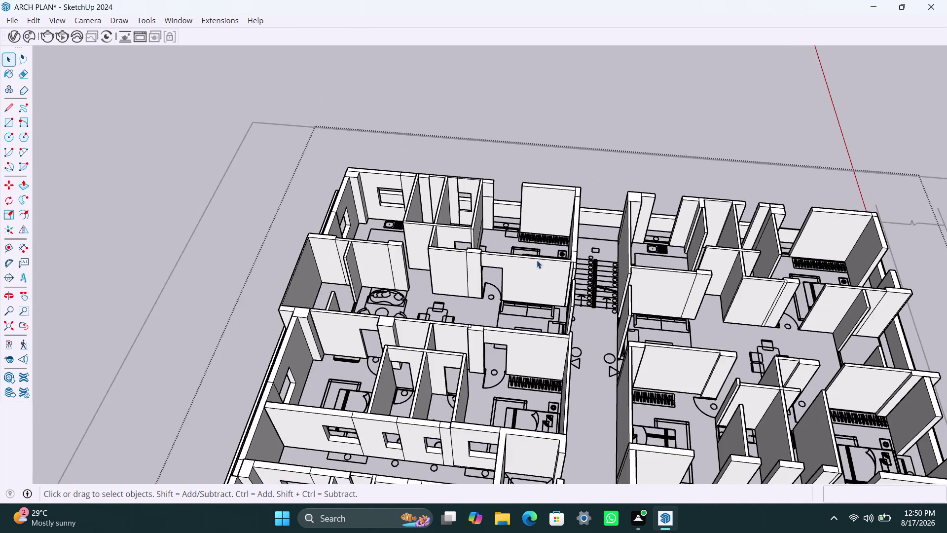
Orbit and zoom around the extruded apartment model to look over the units.
middle_drag(537, 280, 503, 418)
scroll(up, 3)
middle_drag(542, 409, 457, 330)
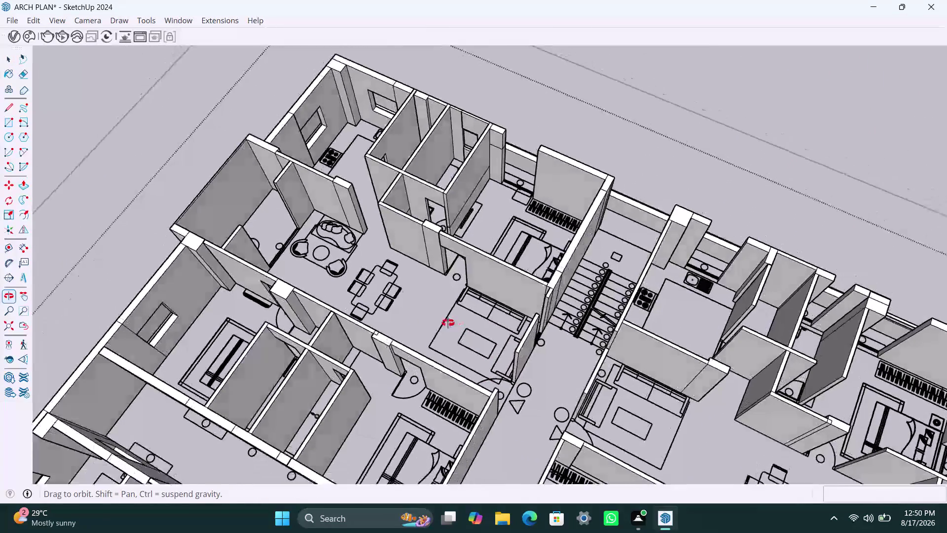
middle_drag(457, 330, 447, 320)
scroll(down, 3)
middle_drag(514, 382, 381, 359)
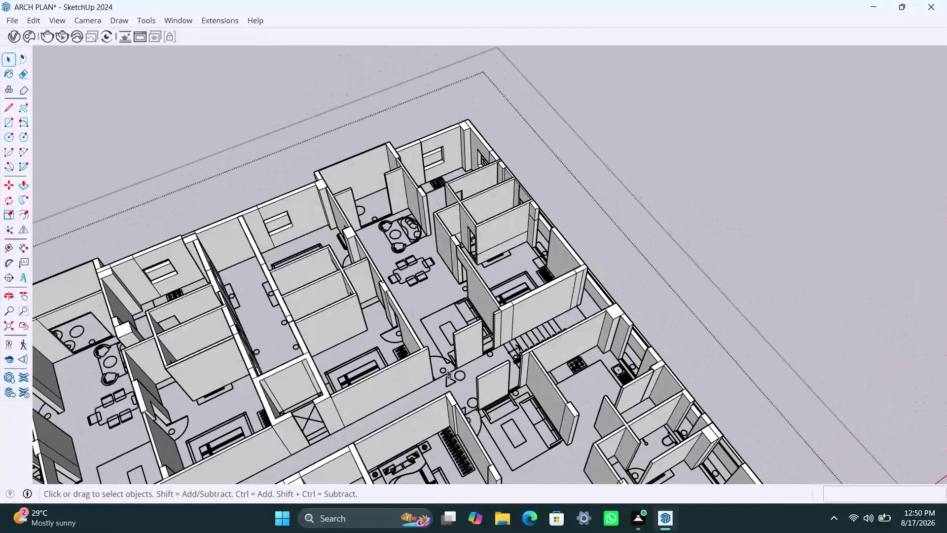
Zoom in on the short wall beside the doorway near the staircase and select it.
scroll(down, 3)
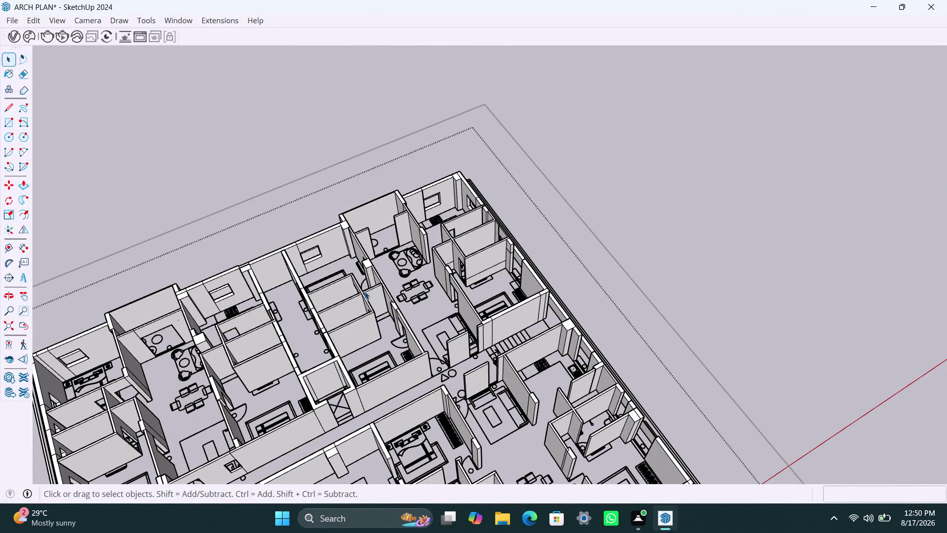
scroll(up, 3)
scroll(down, 3)
middle_drag(467, 365, 388, 373)
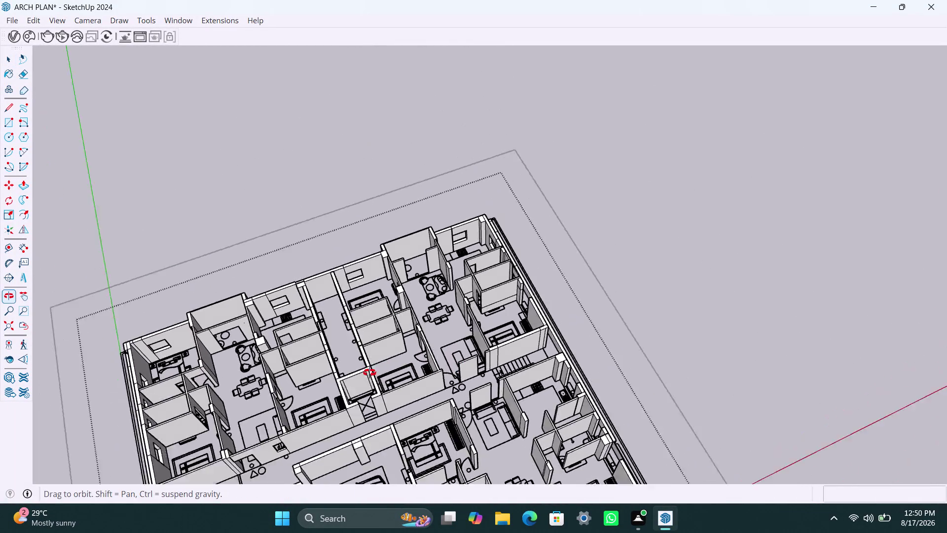
middle_drag(388, 372, 357, 372)
scroll(up, 3)
middle_drag(411, 362, 450, 373)
scroll(up, 3)
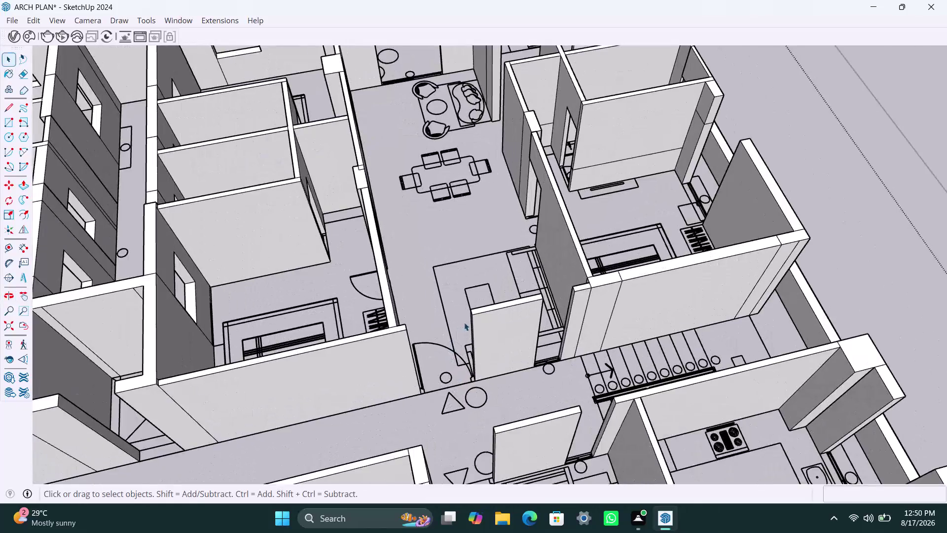
scroll(up, 3)
click(477, 309)
Copy the short wall's vertical end edge 3' down to split its end face.
triple_click(477, 310)
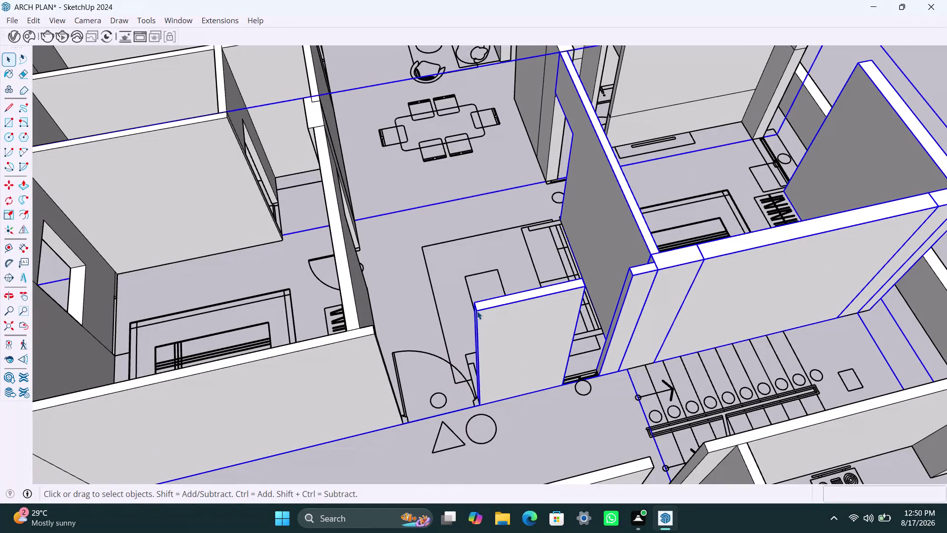
click(475, 308)
scroll(up, 3)
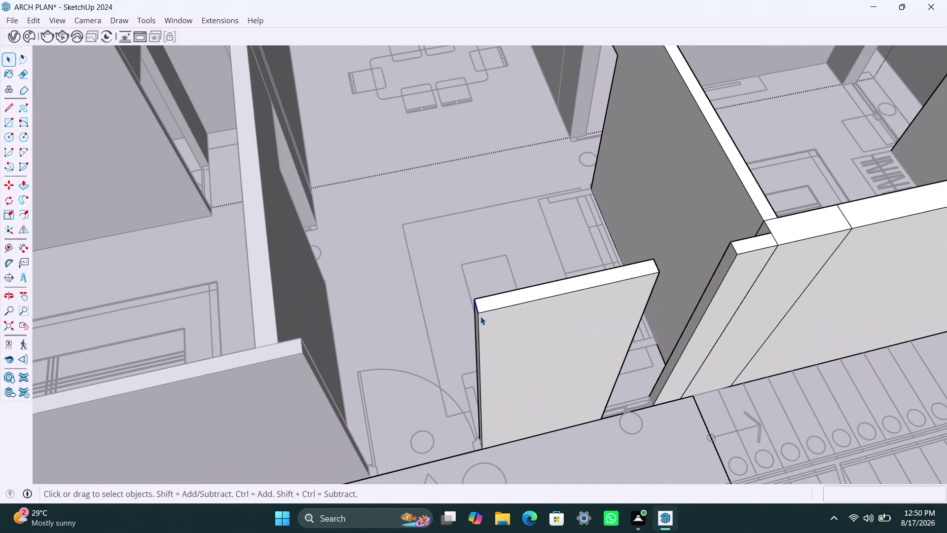
key(m)
click(480, 316)
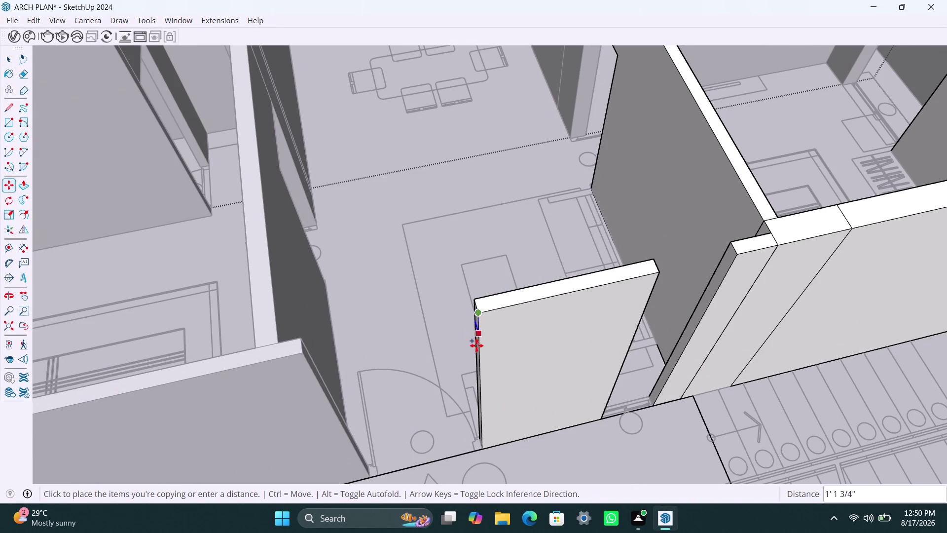
text(3')
key(Return)
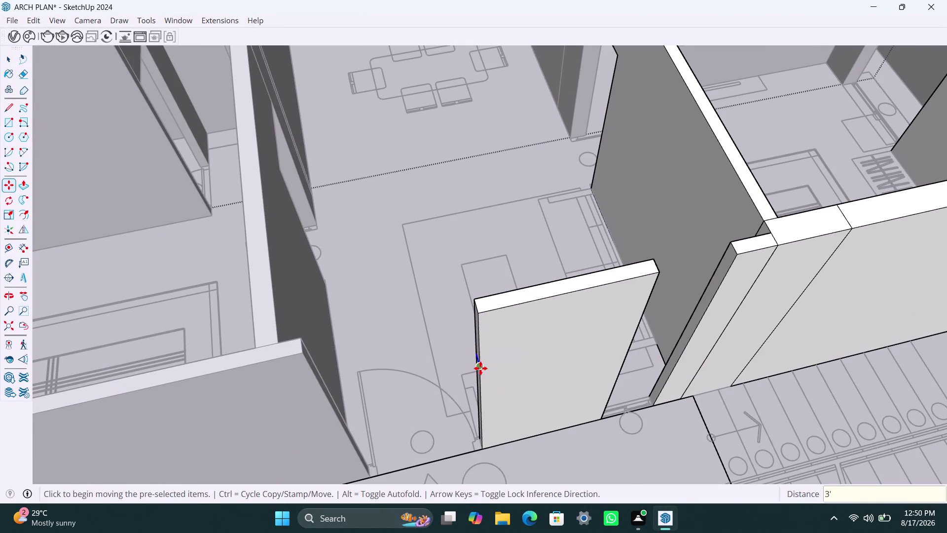
key(space)
click(475, 338)
Push/pull the upper end face across the doorway to the neighbouring wall as a lintel.
scroll(up, 3)
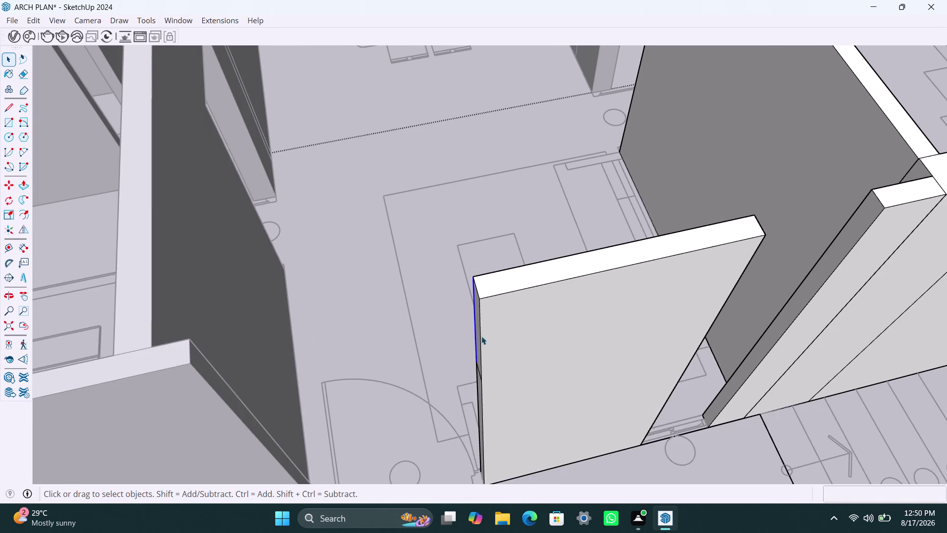
click(481, 327)
click(479, 327)
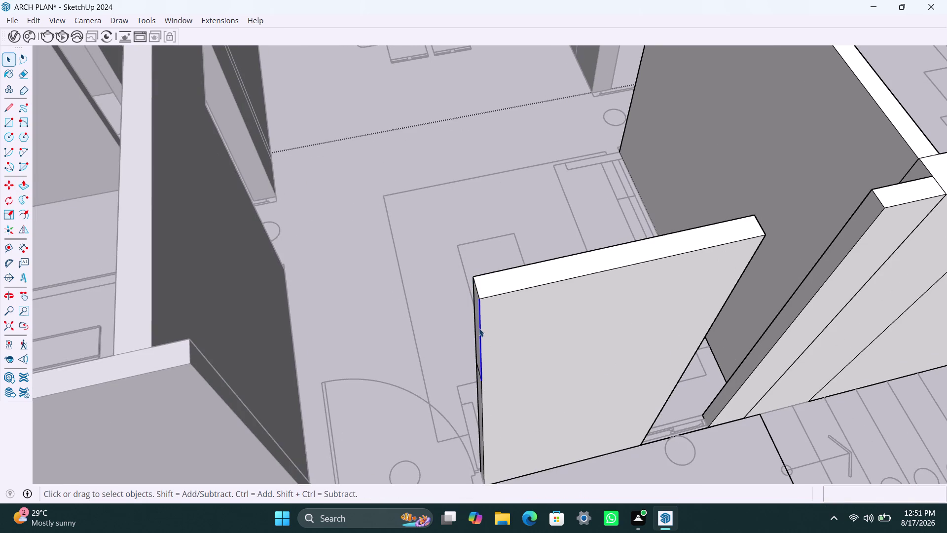
scroll(up, 3)
click(478, 328)
key(p)
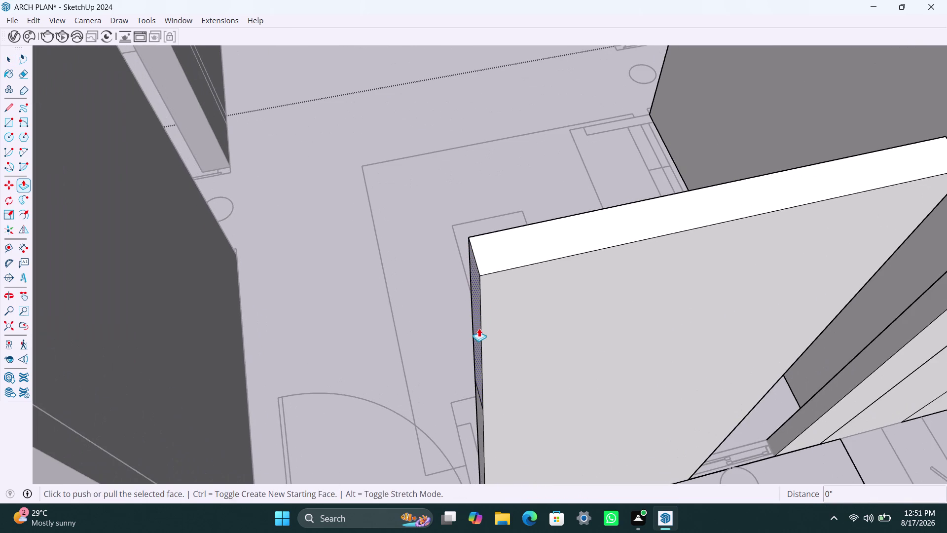
click(479, 328)
scroll(down, 3)
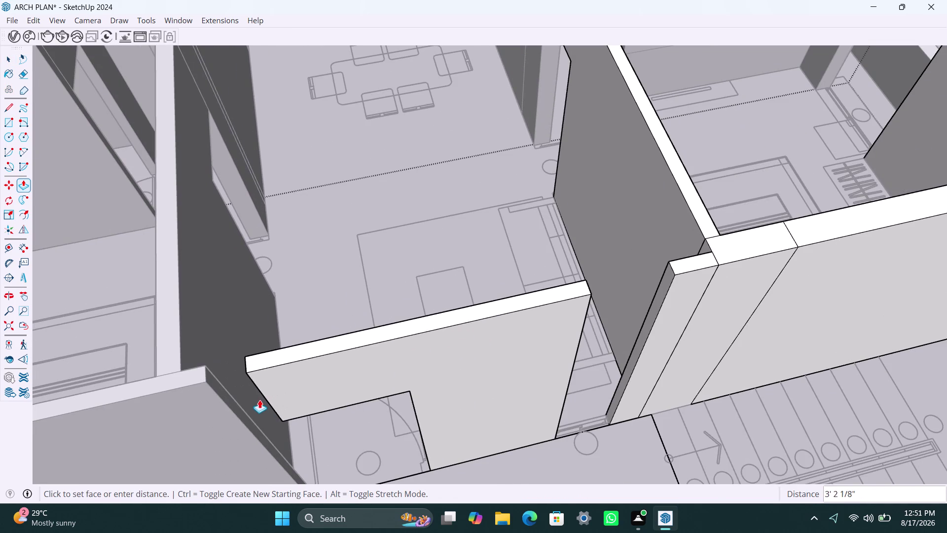
click(247, 417)
scroll(down, 3)
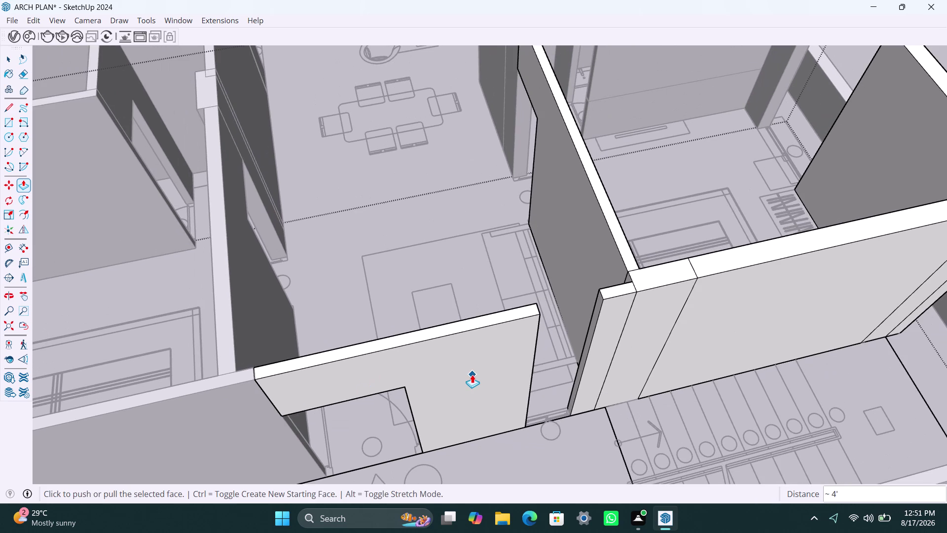
key(Escape)
key(space)
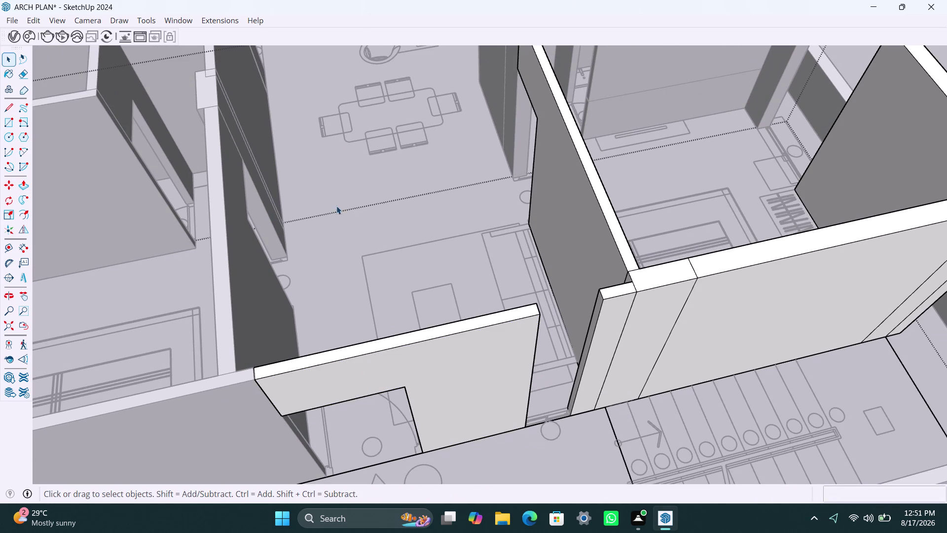
Orbit and zoom to inspect the new lintel and where it meets the wall.
scroll(up, 3)
scroll(up, 3)
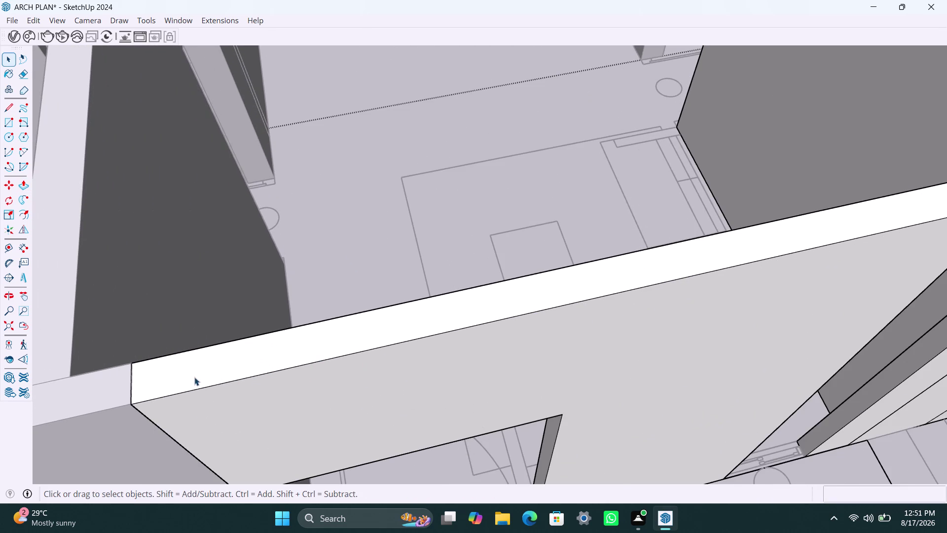
scroll(up, 3)
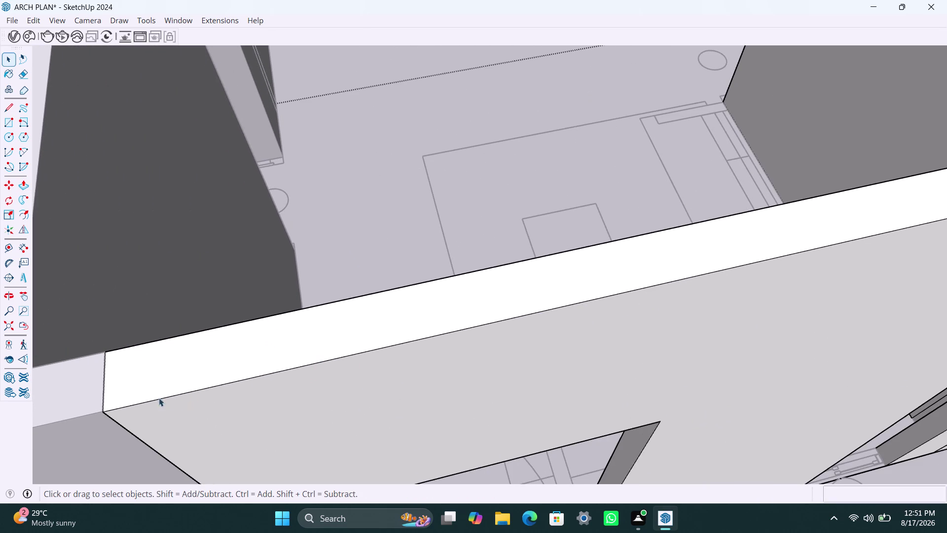
scroll(up, 3)
scroll(up, 3)
middle_drag(131, 395, 367, 364)
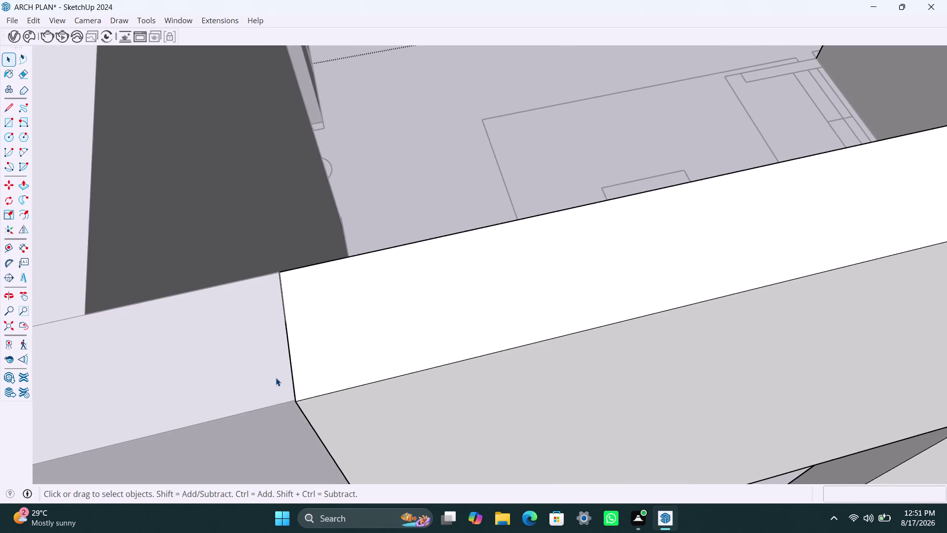
scroll(up, 3)
scroll(up, 3)
scroll(down, 3)
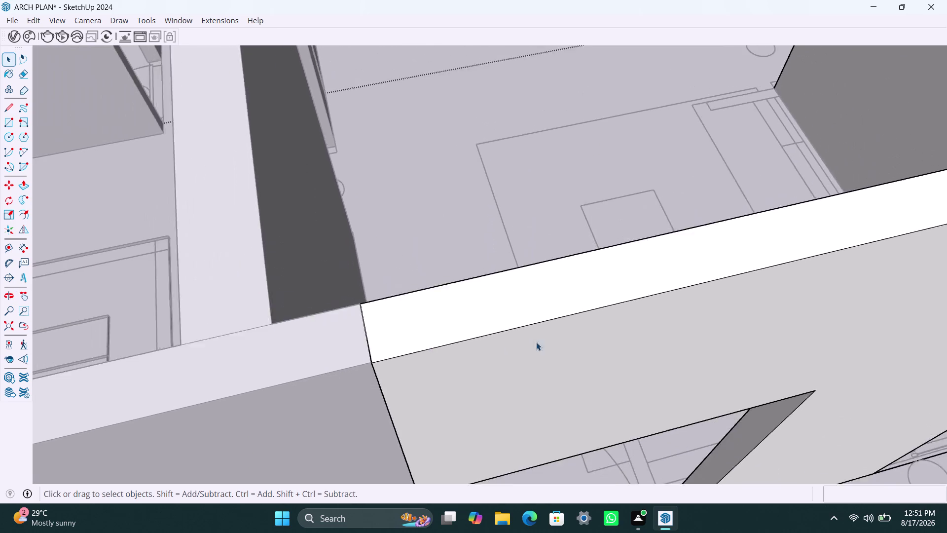
scroll(down, 3)
middle_drag(645, 338, 632, 338)
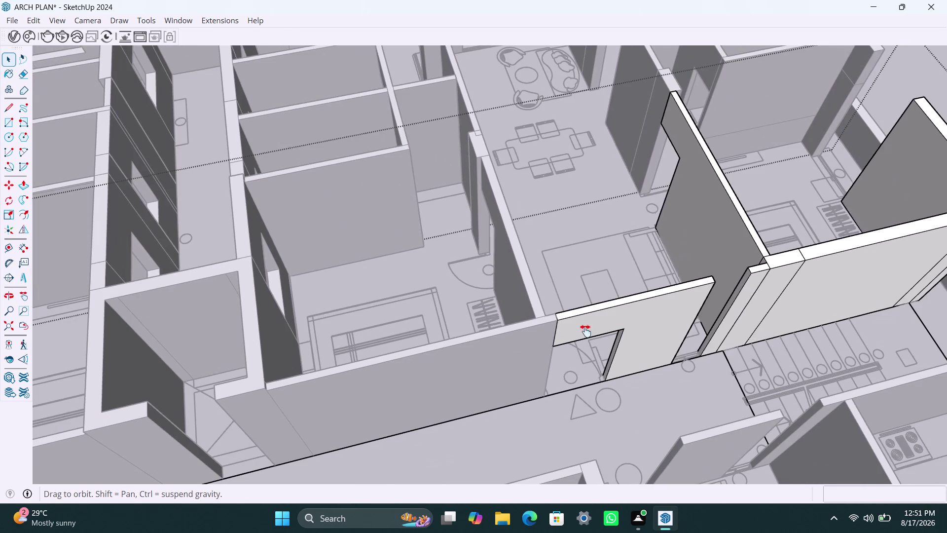
Copy the neighbouring wall's vertical end edge 3' along its end face.
middle_drag(632, 338, 510, 293)
scroll(up, 3)
click(653, 162)
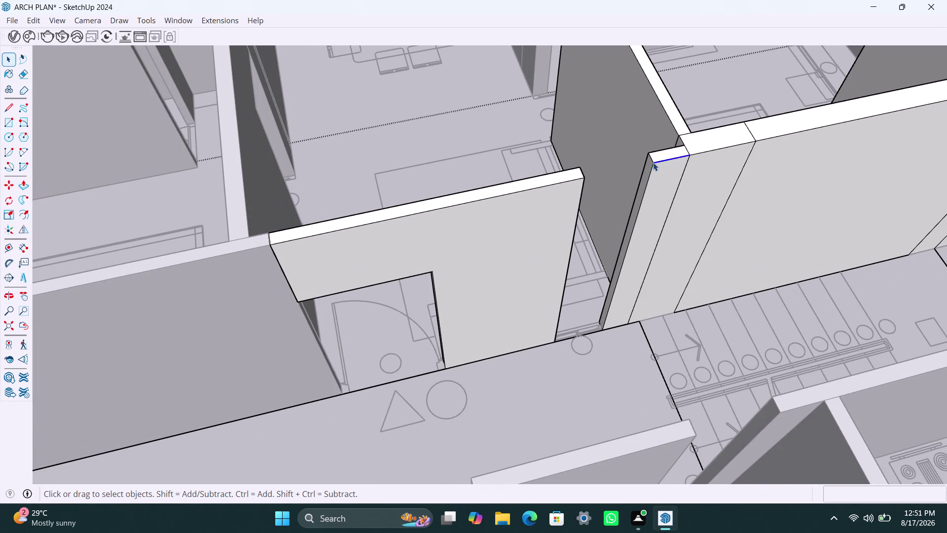
scroll(up, 3)
click(651, 155)
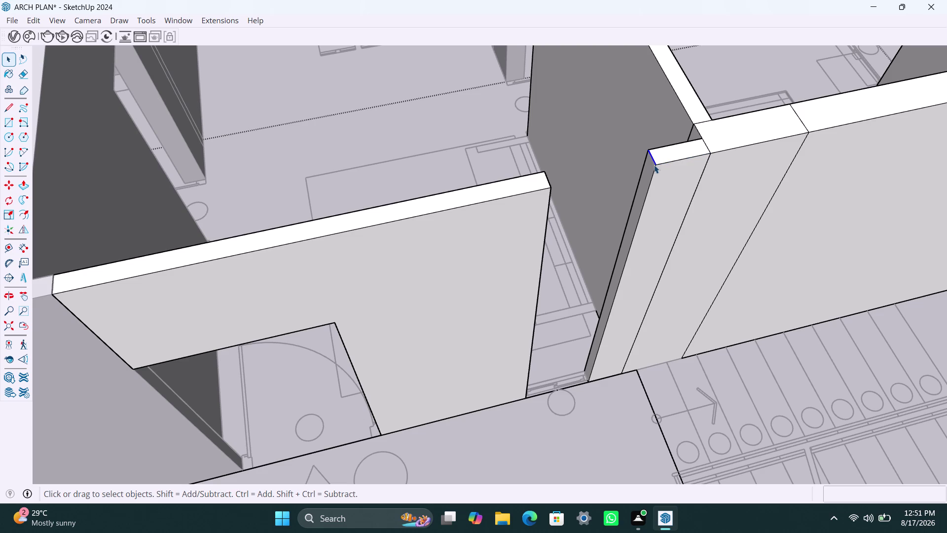
key(m)
click(663, 169)
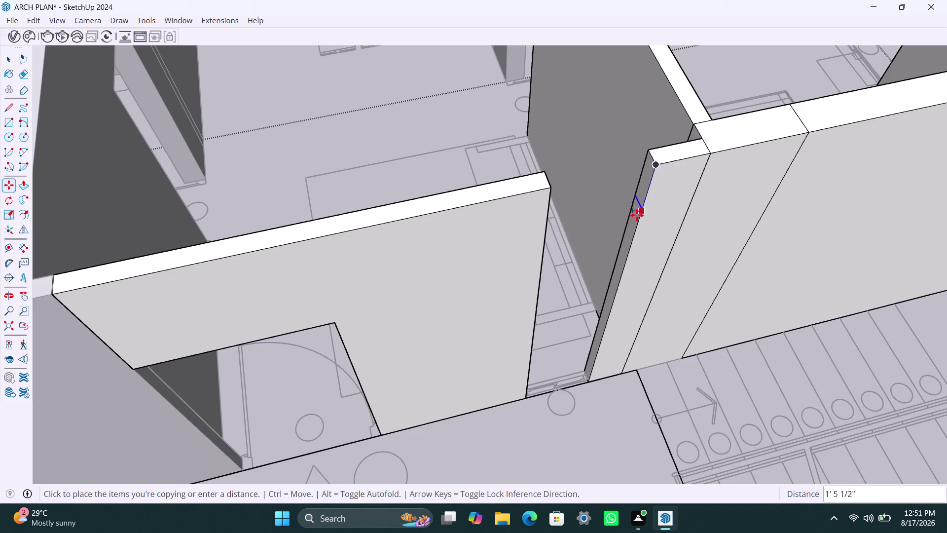
text(3')
key(Return)
click(624, 251)
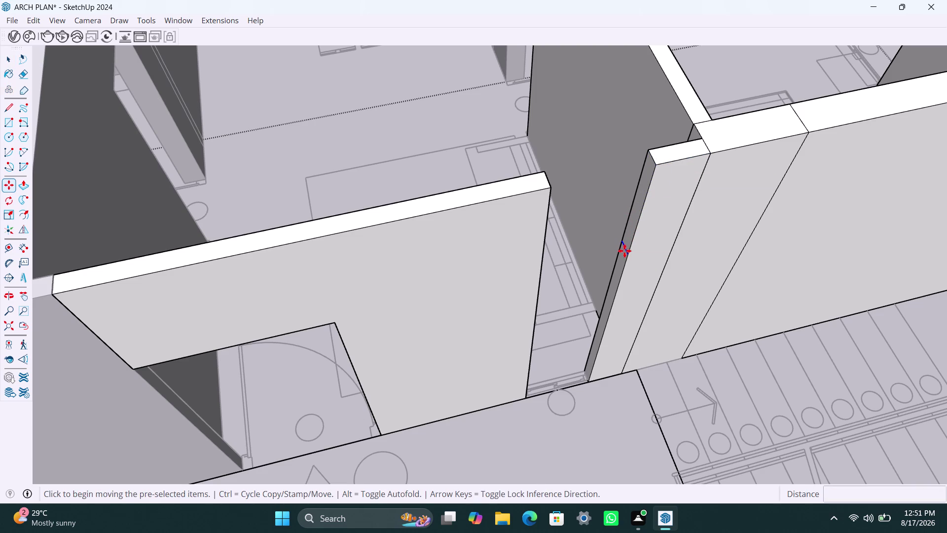
Add a second copy of that edge at a 4' offset.
key(m)
click(625, 250)
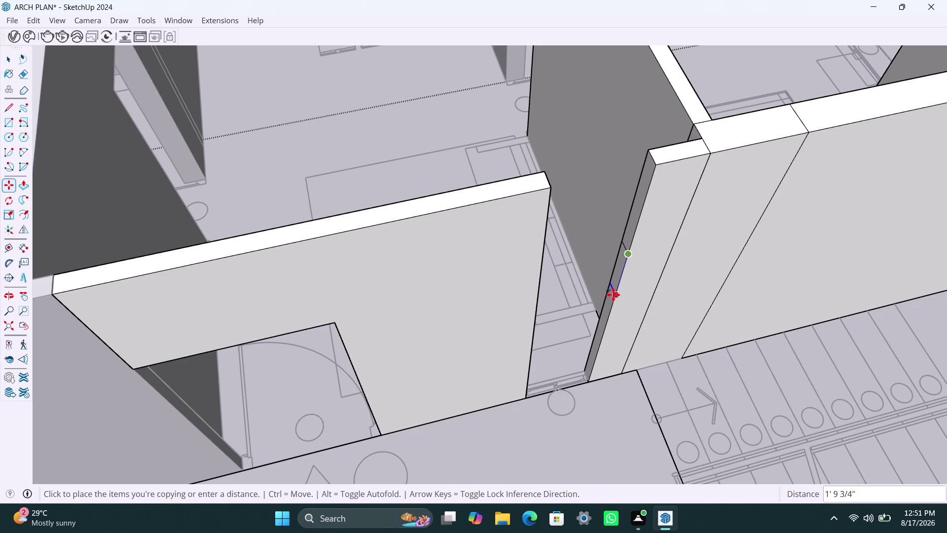
text(4')
key(Return)
key(space)
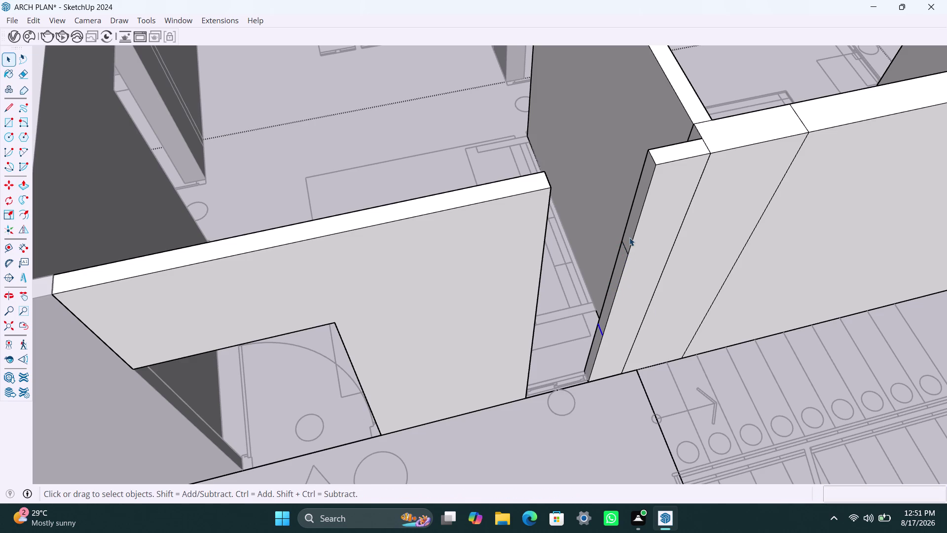
Pull the lower face across the opening, repeating the distance to close its bottom.
click(629, 231)
key(p)
click(629, 232)
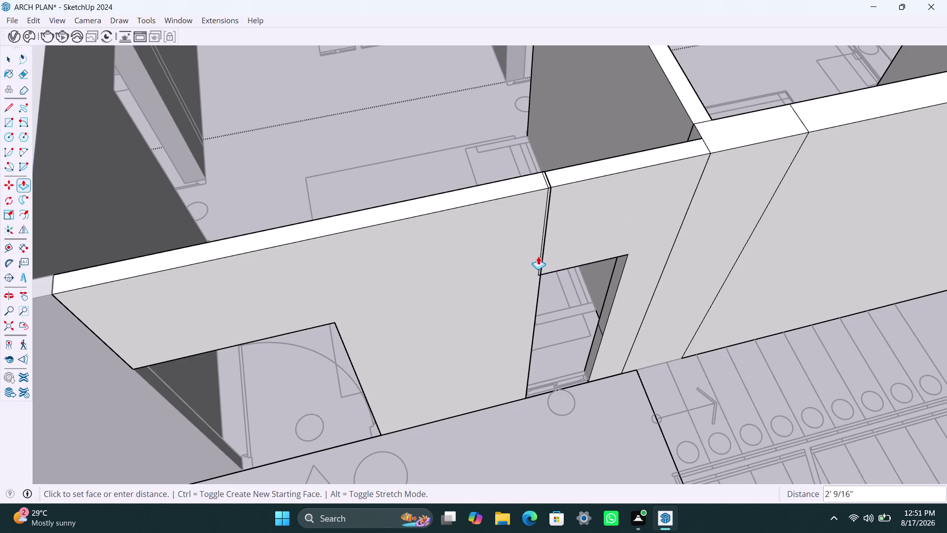
click(541, 257)
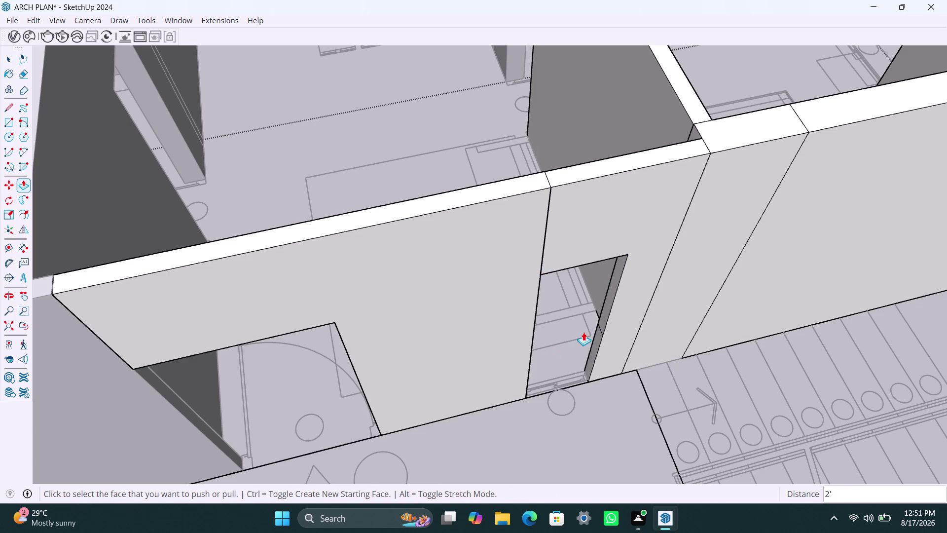
double_click(593, 346)
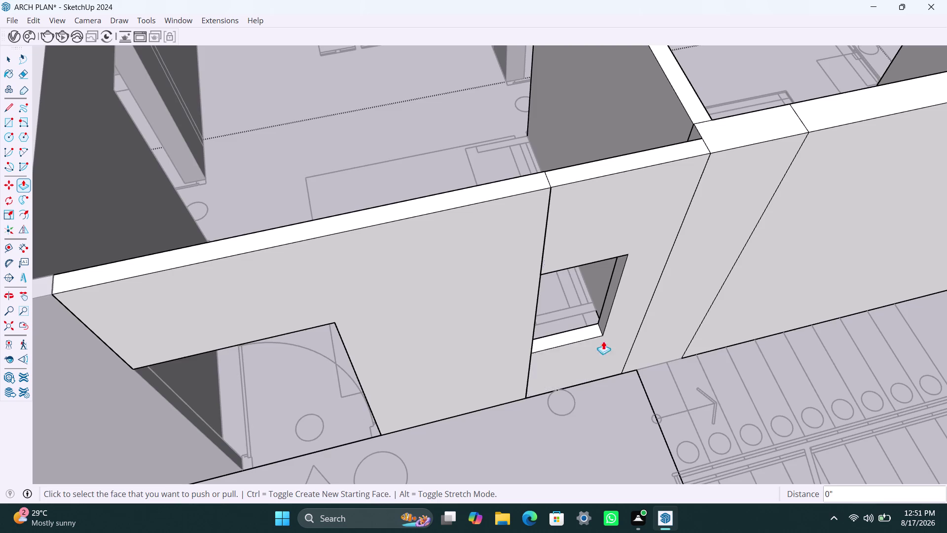
scroll(down, 3)
scroll(down, 3)
middle_drag(500, 224, 710, 260)
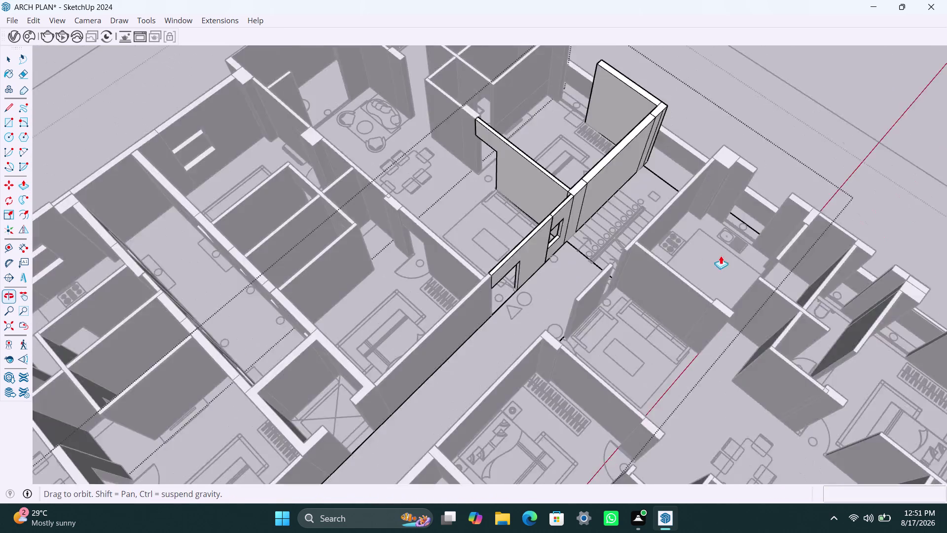
middle_drag(710, 260, 716, 259)
scroll(up, 3)
scroll(up, 3)
middle_drag(441, 169, 452, 179)
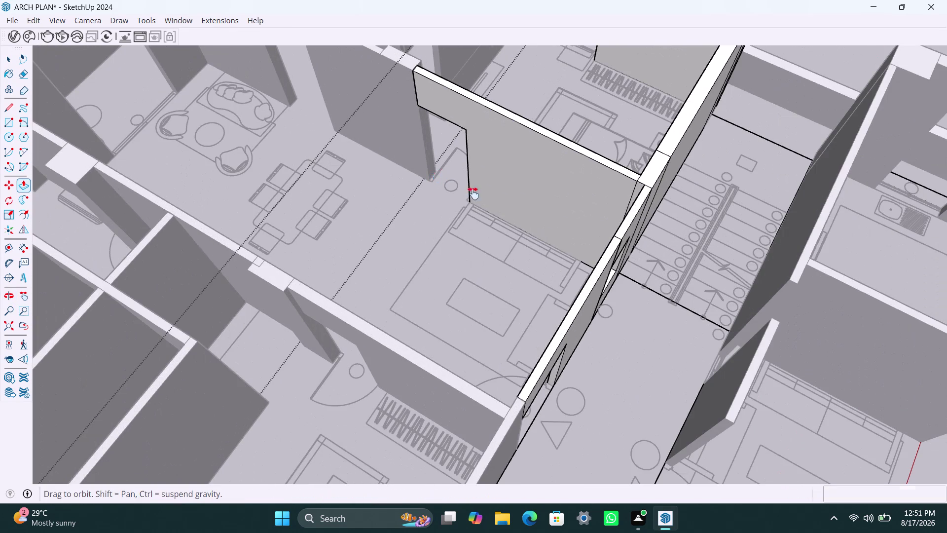
middle_drag(453, 180, 574, 249)
scroll(up, 3)
scroll(up, 3)
scroll(up, 3)
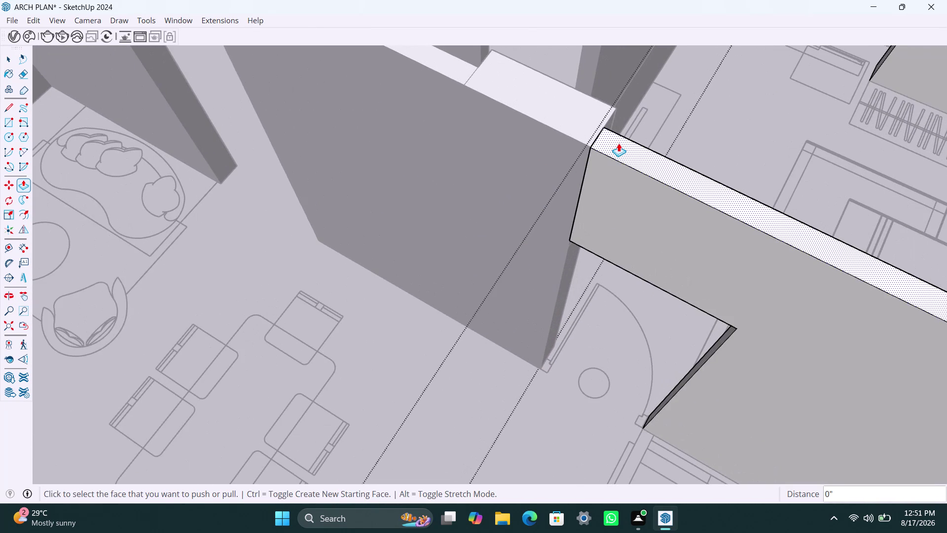
click(610, 142)
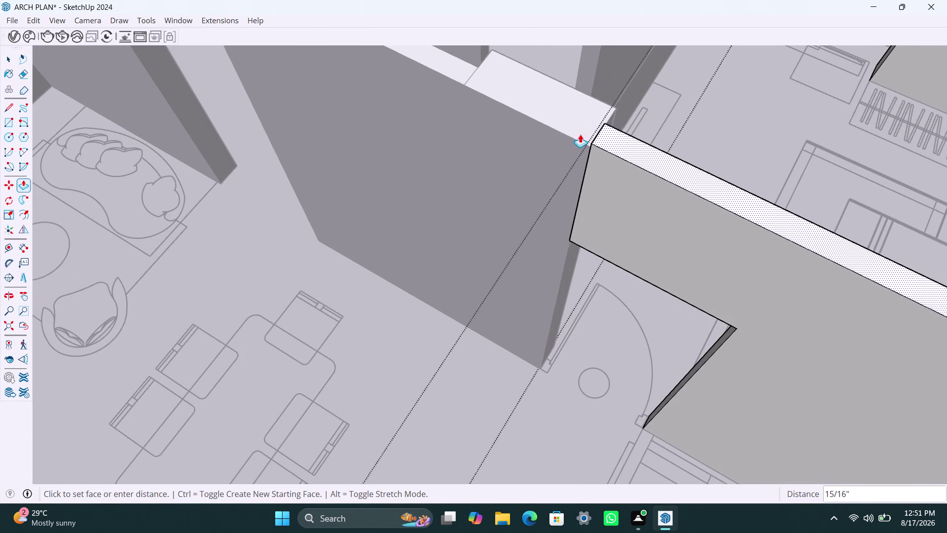
click(578, 138)
scroll(down, 3)
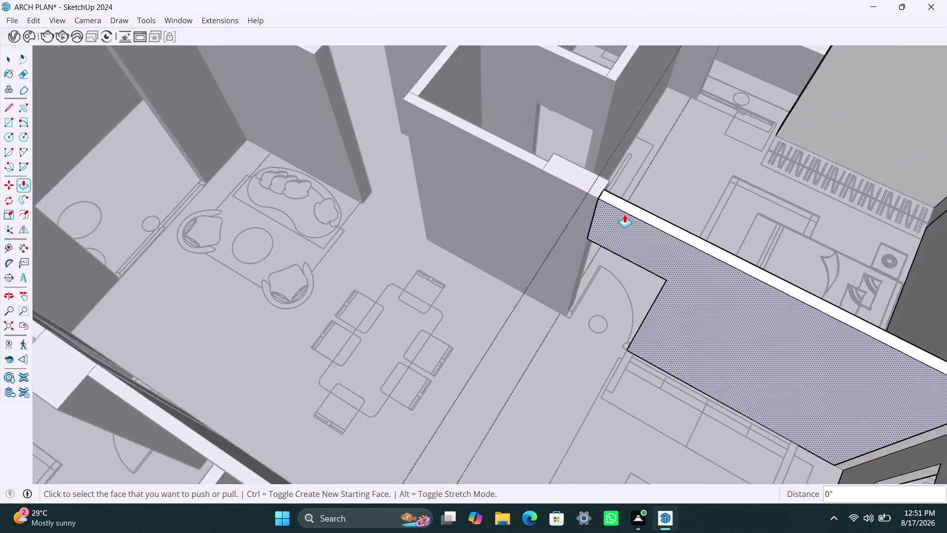
scroll(down, 3)
scroll(down, 3)
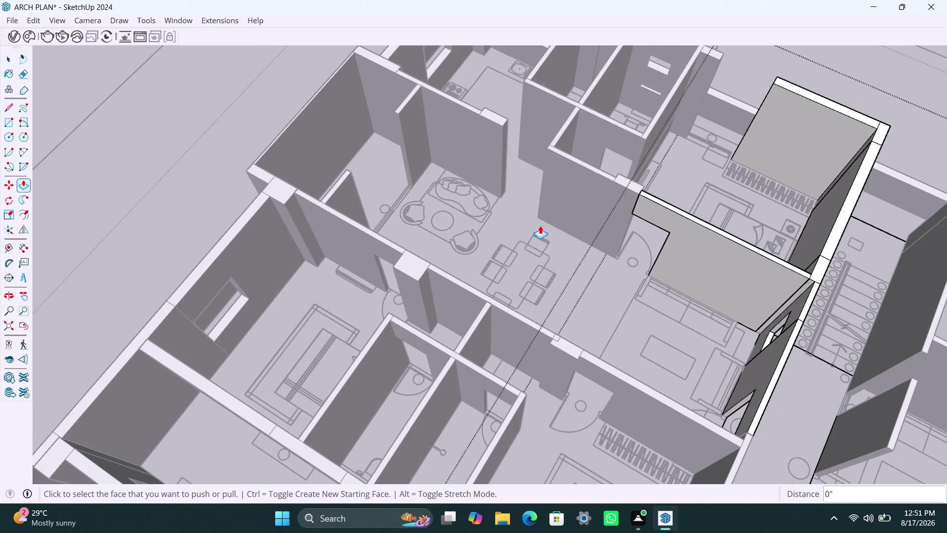
scroll(down, 3)
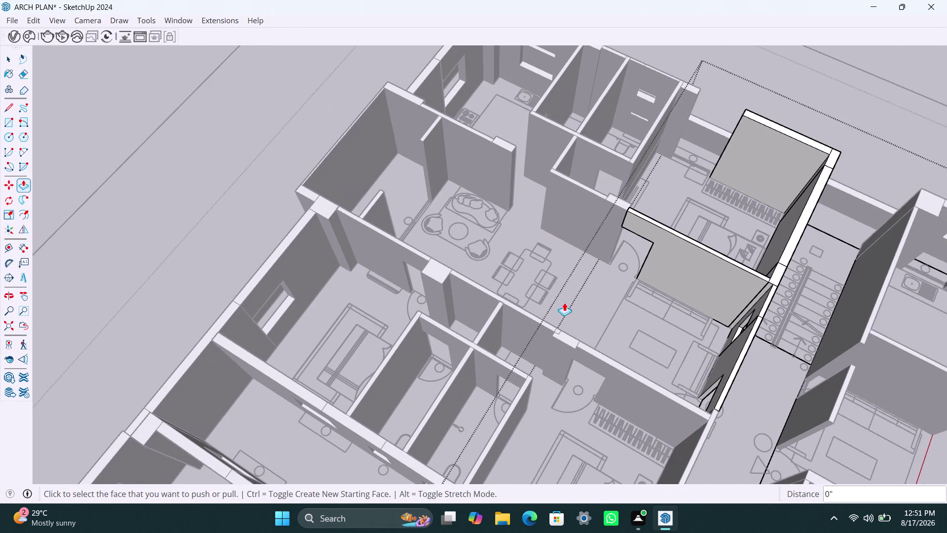
middle_drag(621, 304, 578, 354)
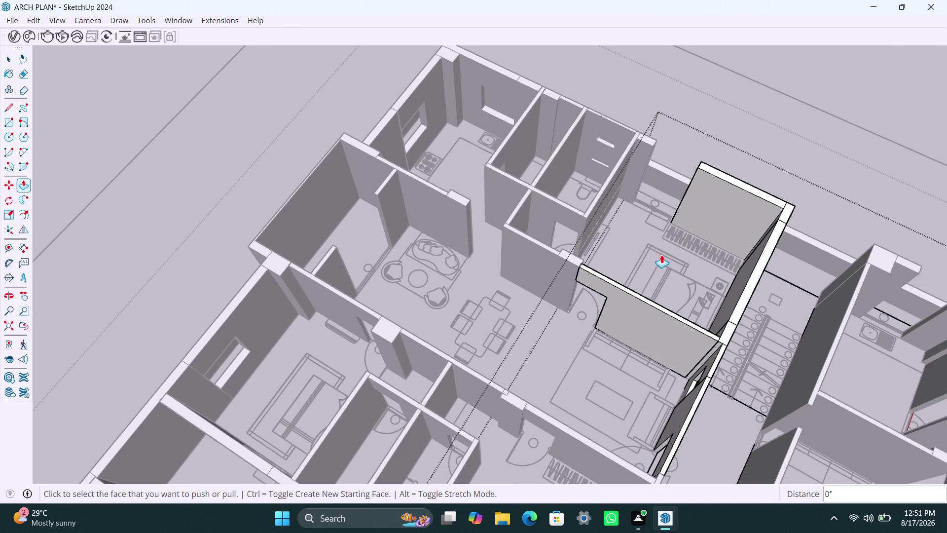
middle_drag(660, 288, 618, 351)
scroll(up, 3)
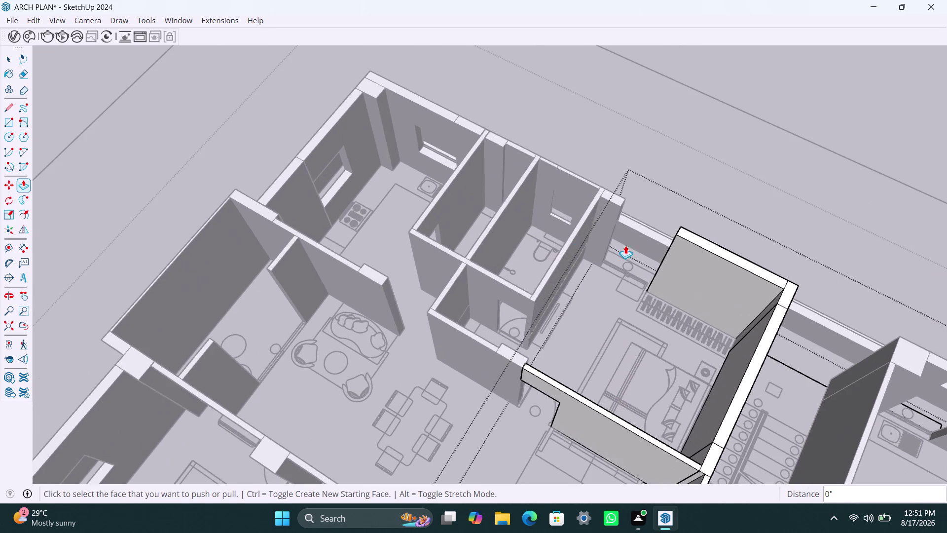
scroll(up, 3)
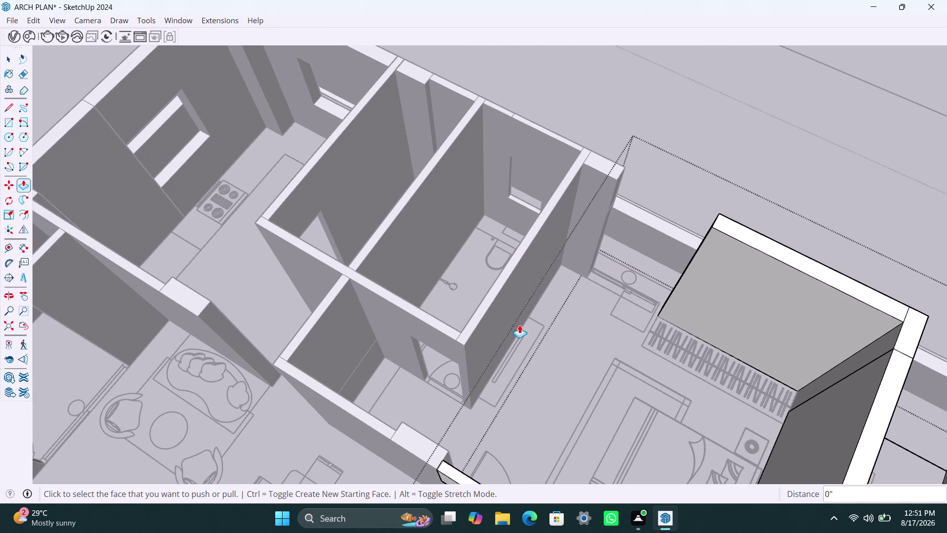
scroll(down, 3)
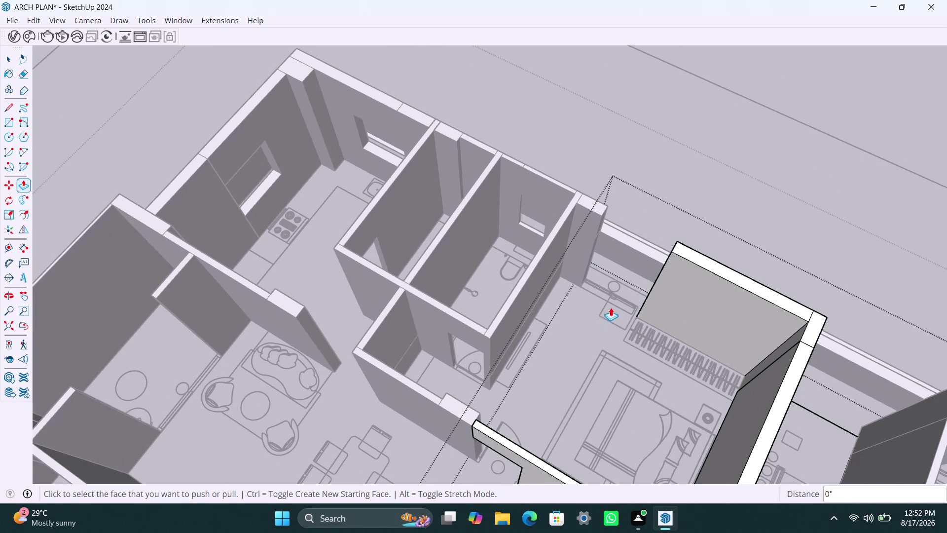
scroll(up, 3)
middle_drag(605, 324, 755, 362)
middle_drag(661, 291, 661, 386)
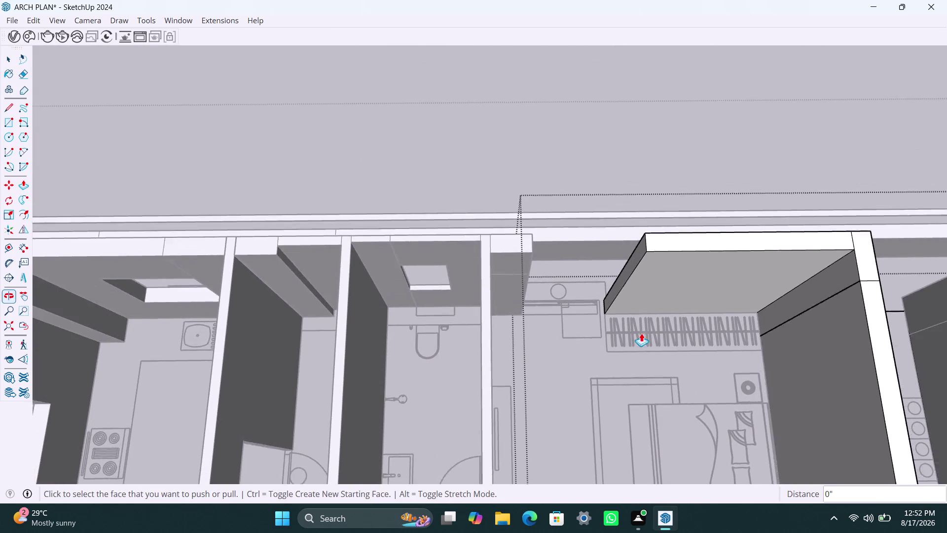
scroll(up, 3)
key(space)
Copy the wardrobe wall's vertical end edge 3' along the wall.
click(644, 234)
click(647, 236)
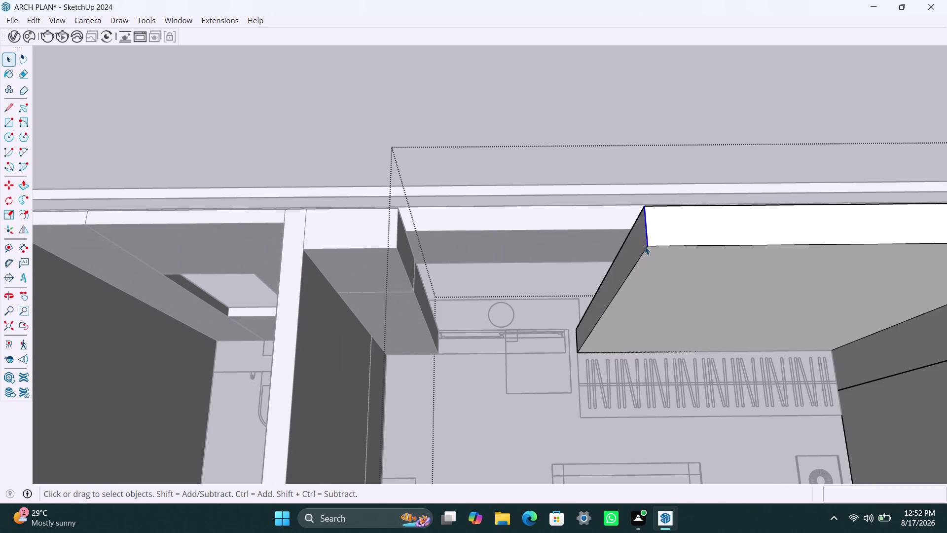
key(m)
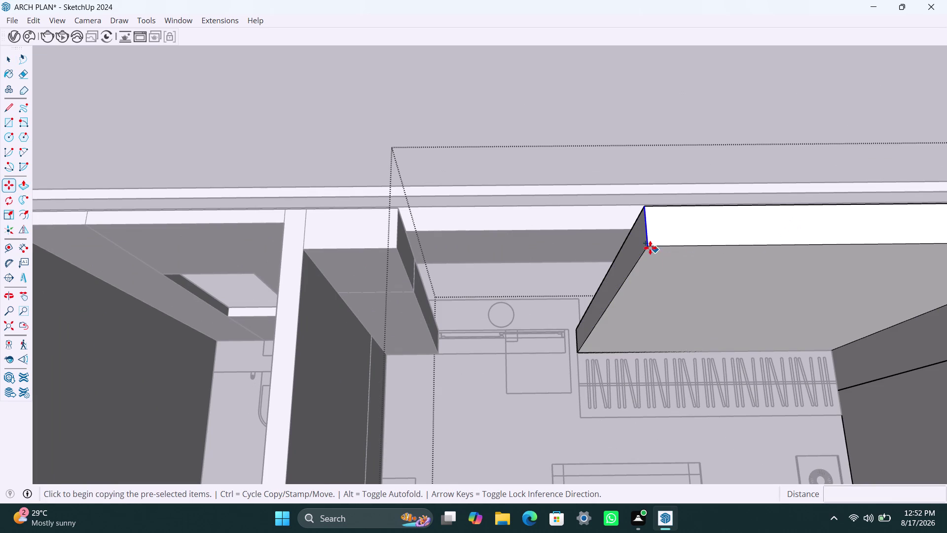
click(650, 247)
click(634, 270)
text(3')
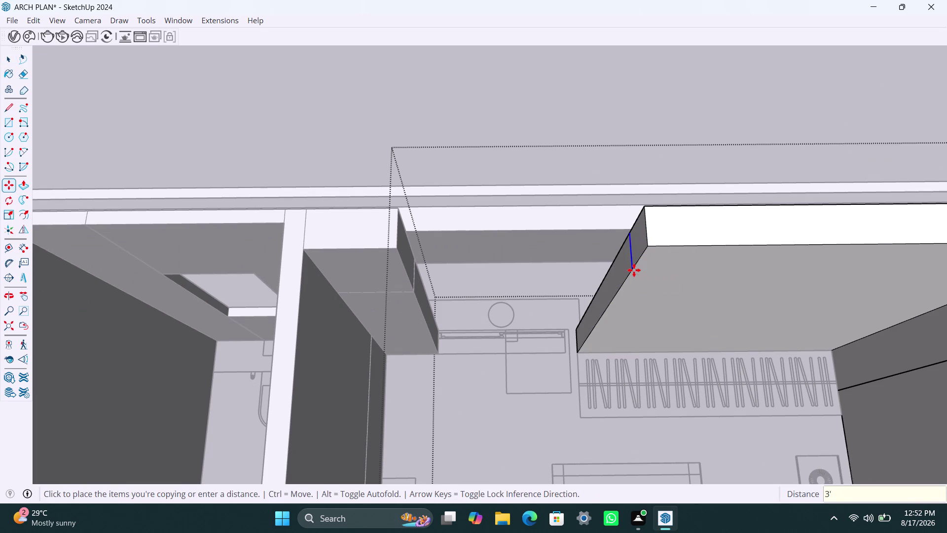
key(Return)
Add a second edge copy at 4' and select the face between the two lines.
click(619, 291)
key(m)
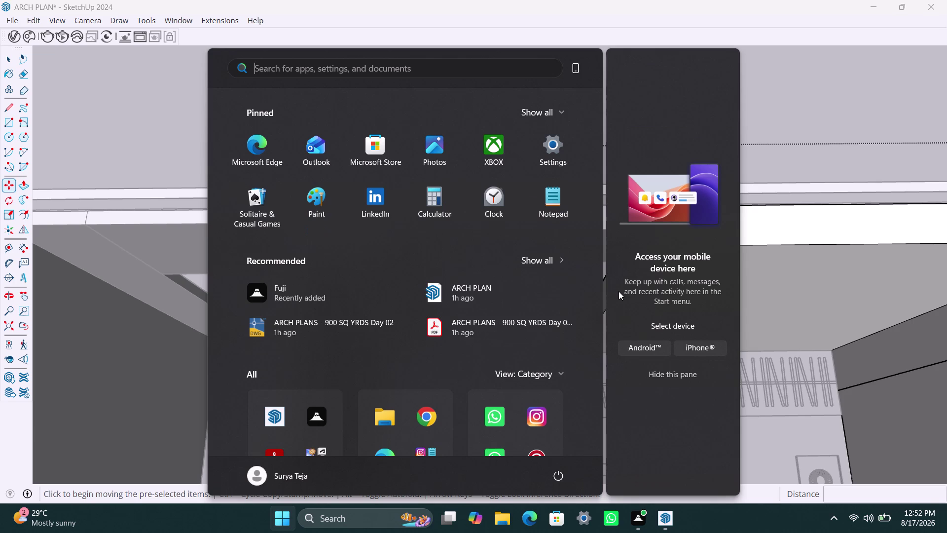
key(Escape)
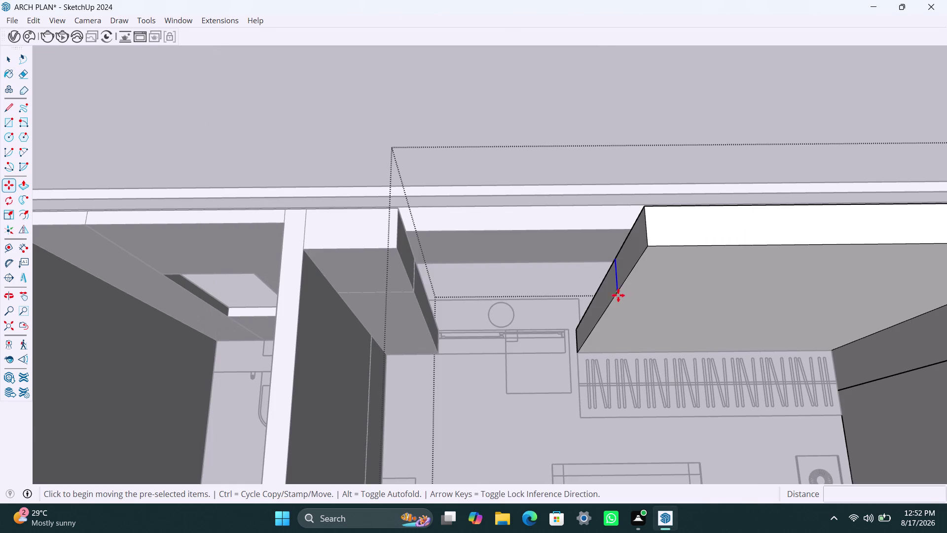
key(m)
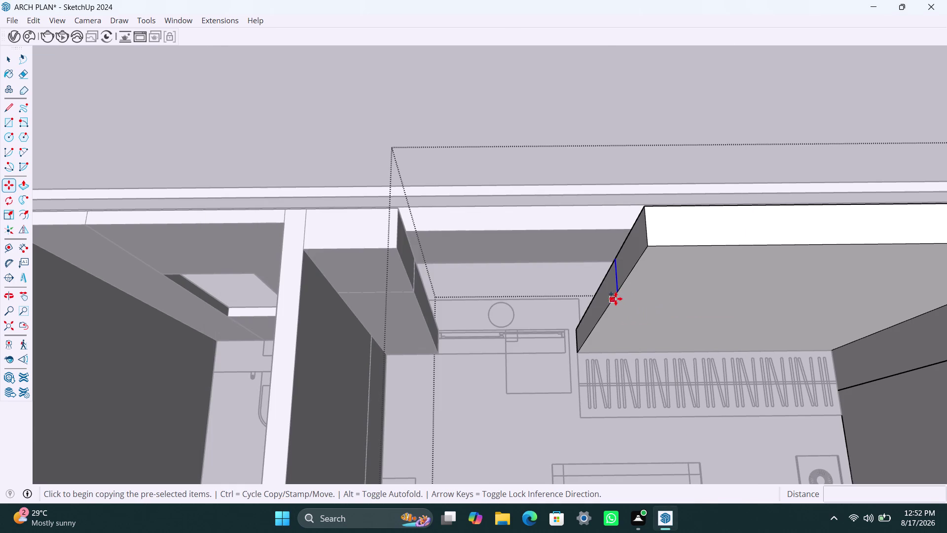
click(619, 294)
text(4')
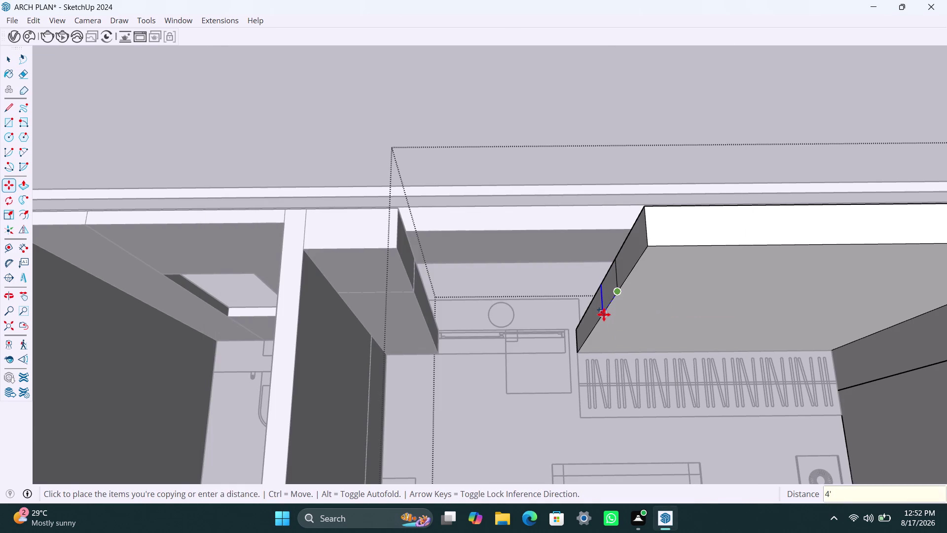
key(Return)
key(space)
click(627, 272)
Push the face between the lines through the wall, then push the leftover sliver the same distance.
key(p)
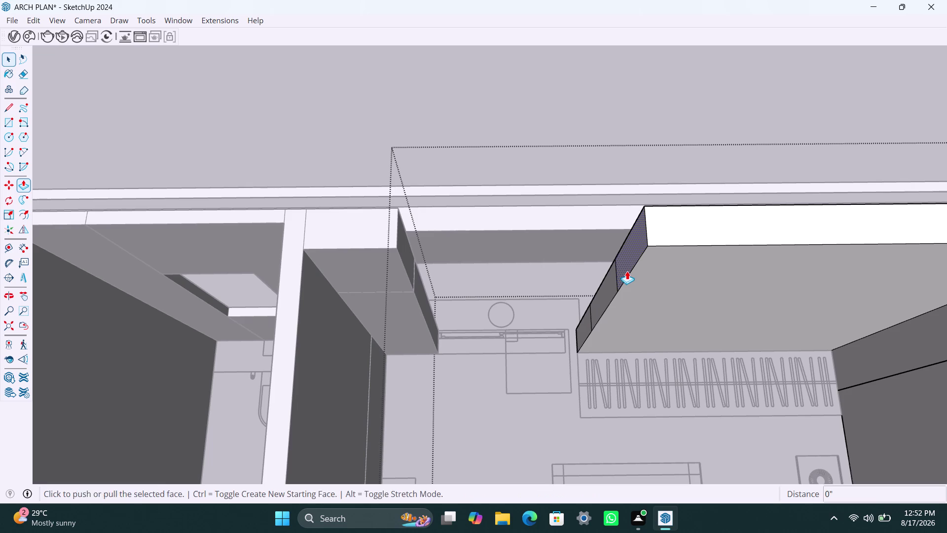
click(627, 270)
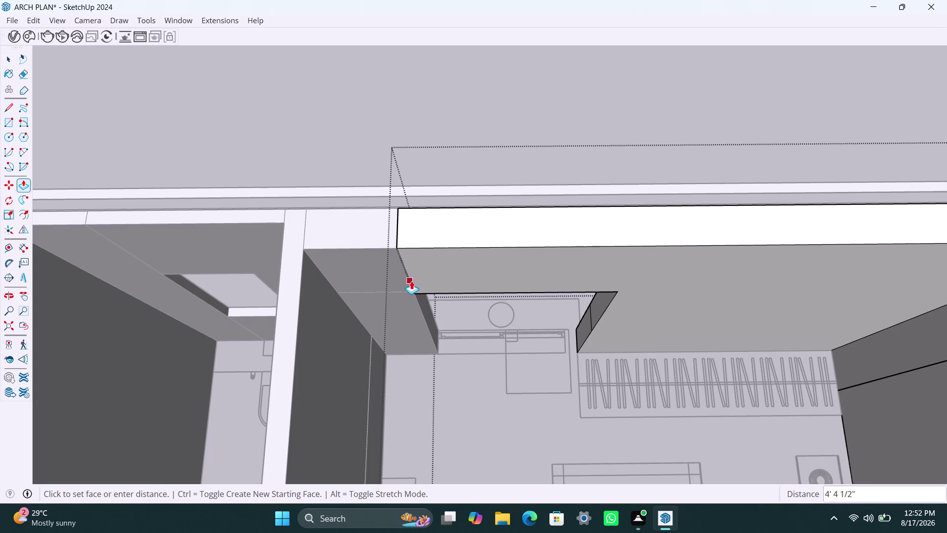
click(411, 281)
scroll(up, 3)
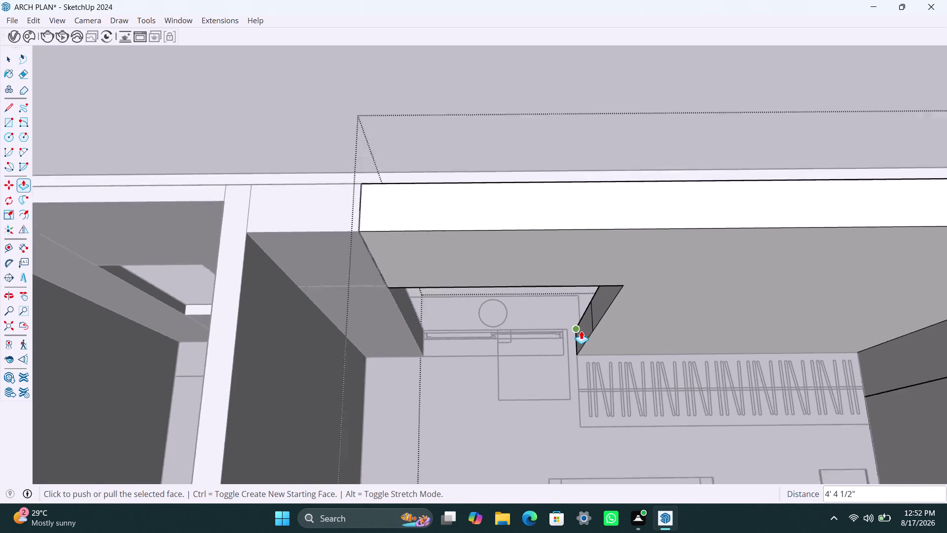
key(space)
click(581, 330)
key(p)
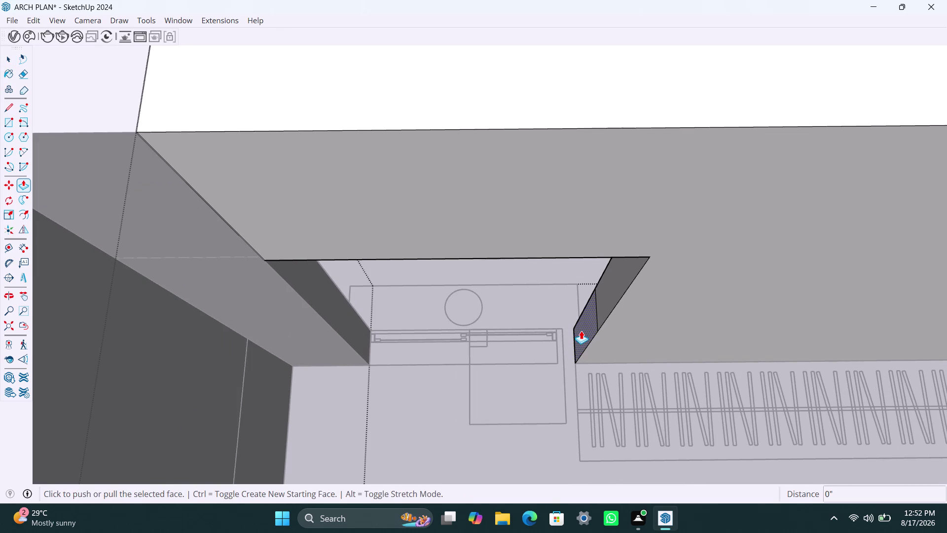
double_click(581, 330)
scroll(down, 3)
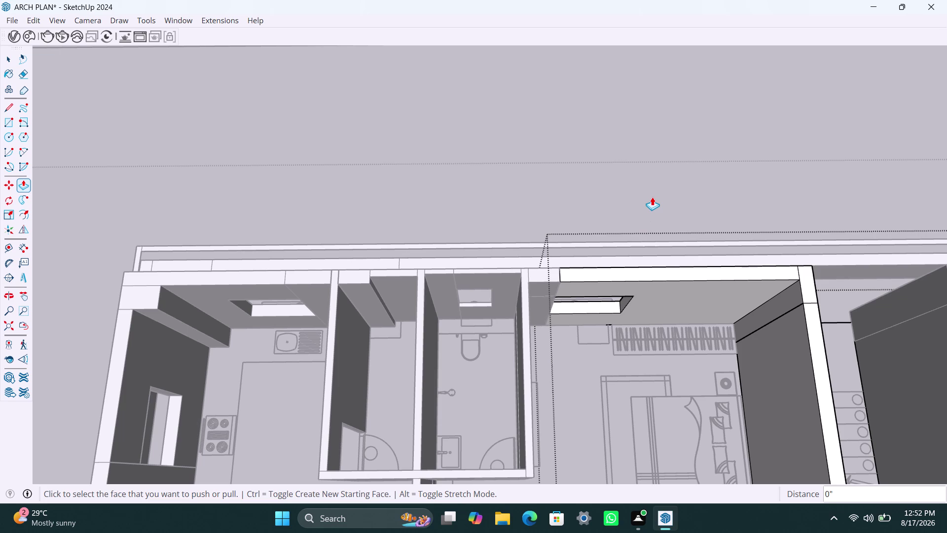
key(Escape)
Clear the selection and orbit out to an overall view of the apartment.
click(652, 218)
key(space)
key(space)
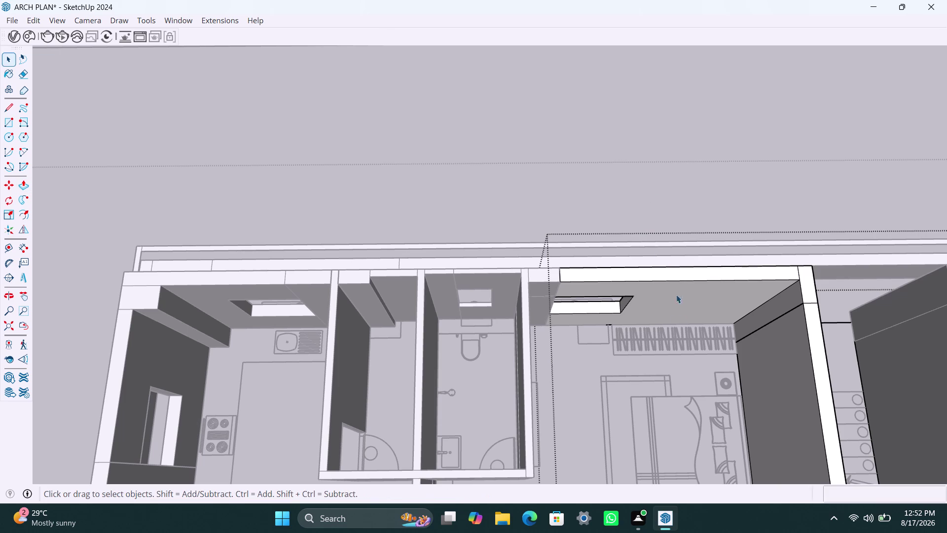
scroll(down, 3)
click(687, 196)
scroll(down, 3)
middle_drag(655, 396, 653, 392)
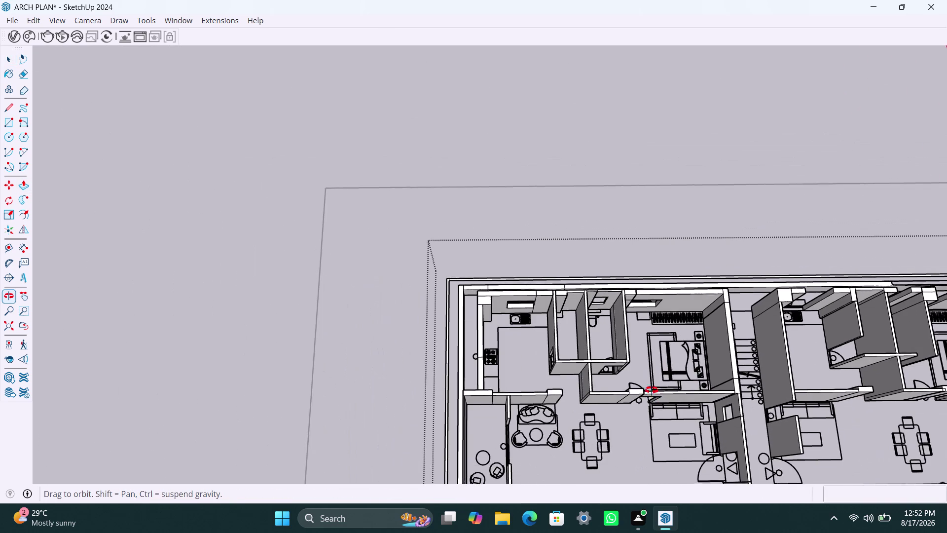
middle_drag(653, 392, 573, 274)
scroll(down, 3)
middle_drag(601, 342, 500, 128)
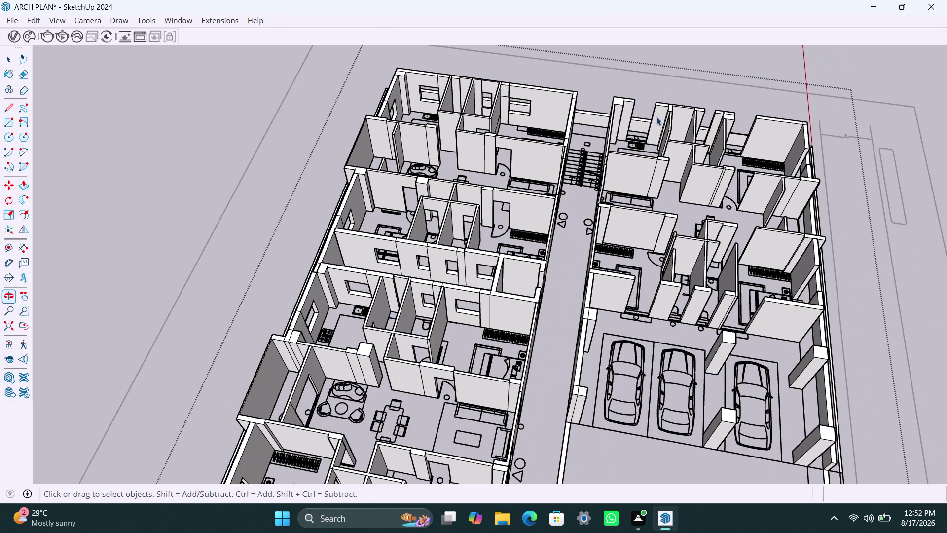